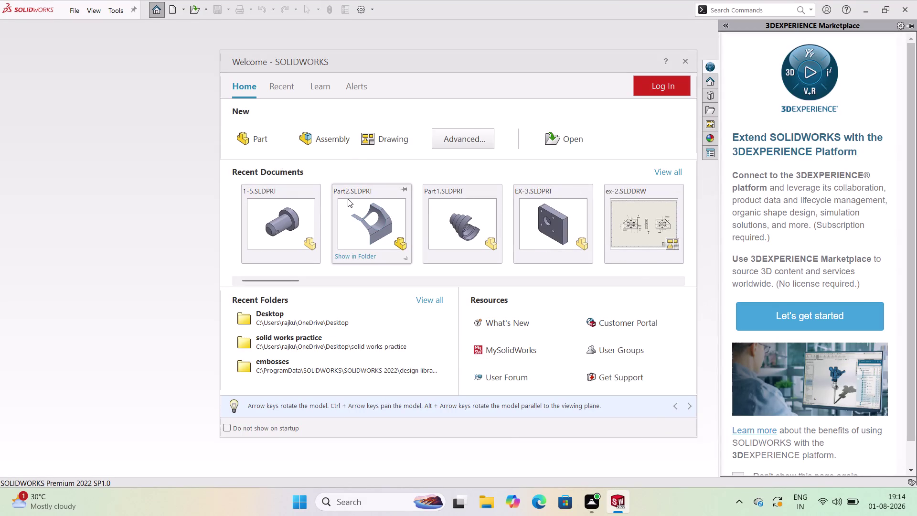
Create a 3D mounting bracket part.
Close the 3DEXPERIENCE Marketplace side panel and start a new document.
scroll(up, 3)
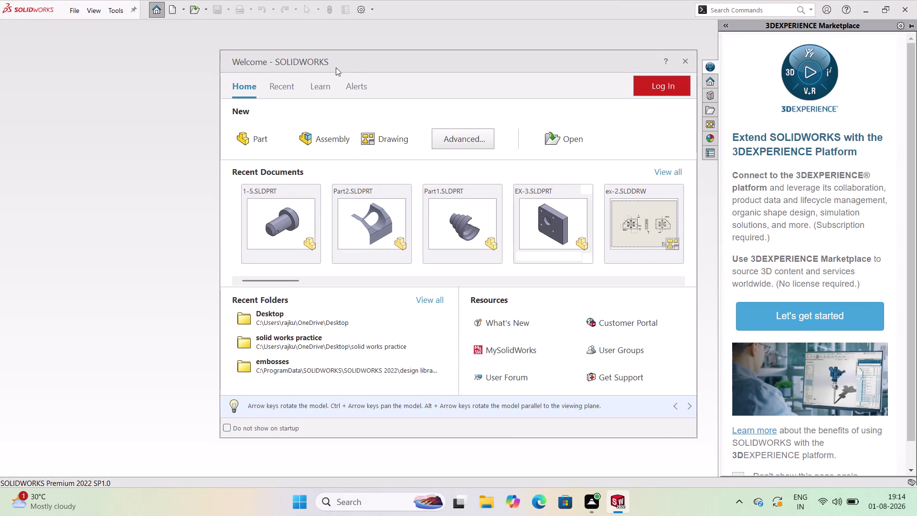
click(158, 11)
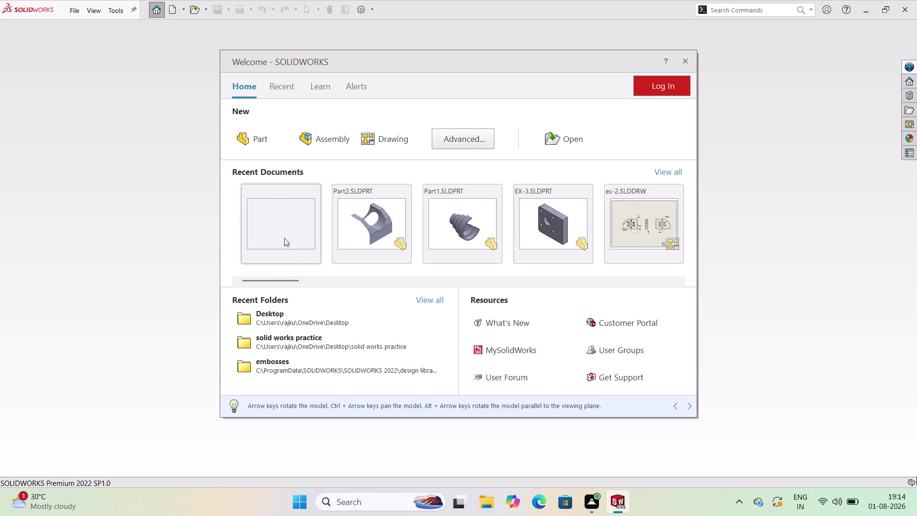
click(173, 6)
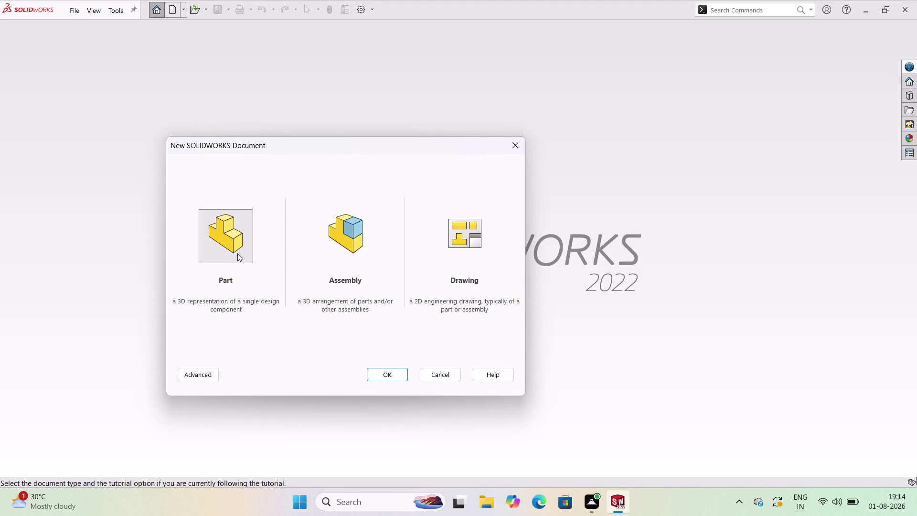
Create a new Part document, Part1, from the New SOLIDWORKS Document dialog.
click(233, 249)
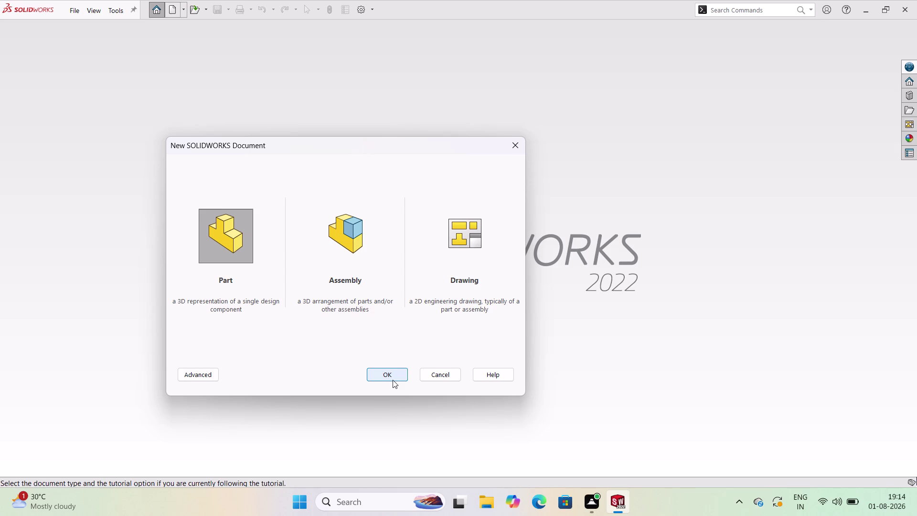
click(393, 380)
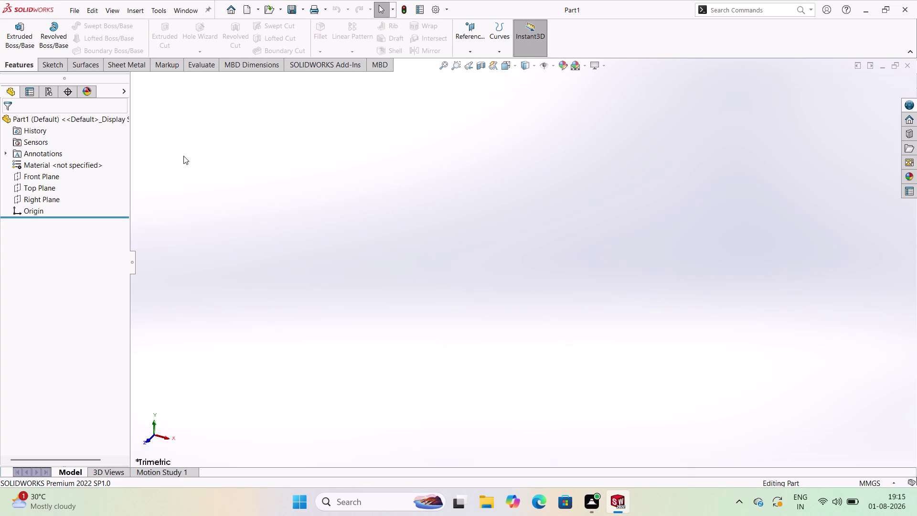
Start Sketch1 from the Sketch tools and place it on the Front Plane.
click(25, 66)
click(19, 65)
click(51, 65)
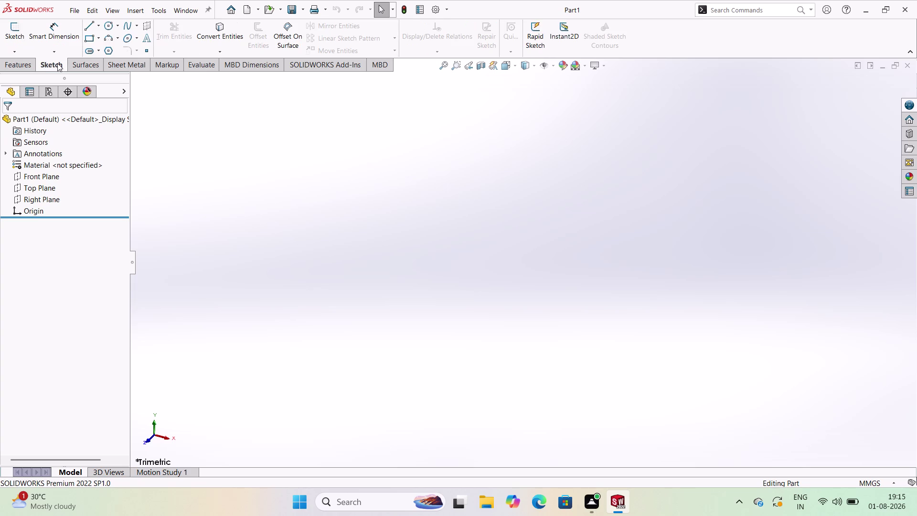
click(19, 34)
click(14, 38)
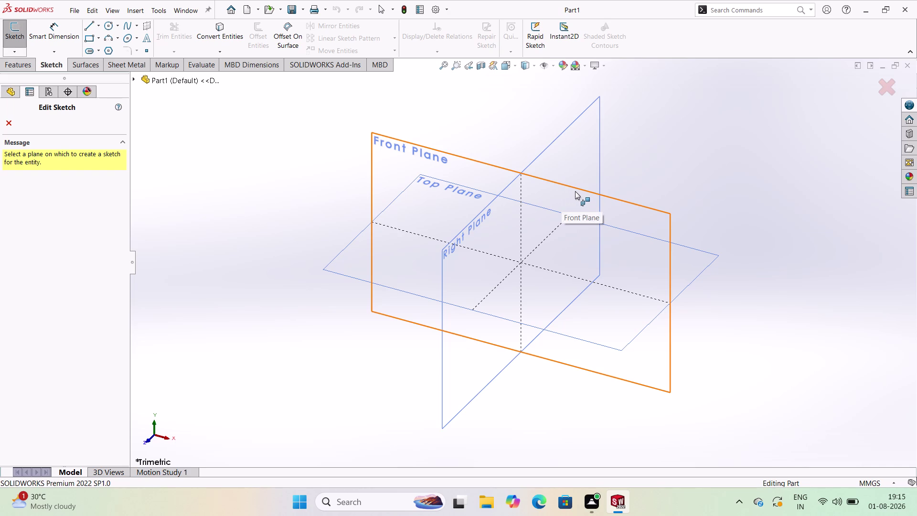
click(575, 191)
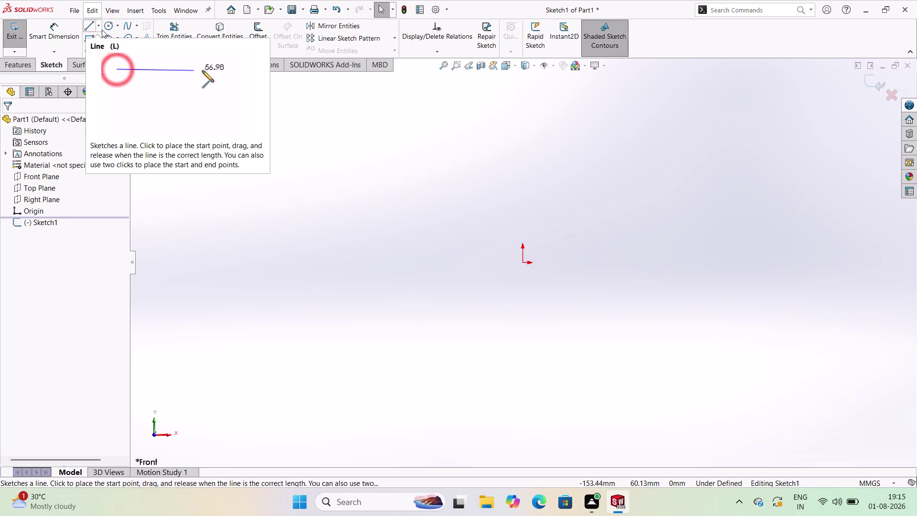
Draw a vertical construction centerline through the origin with the Centerline tool.
click(101, 30)
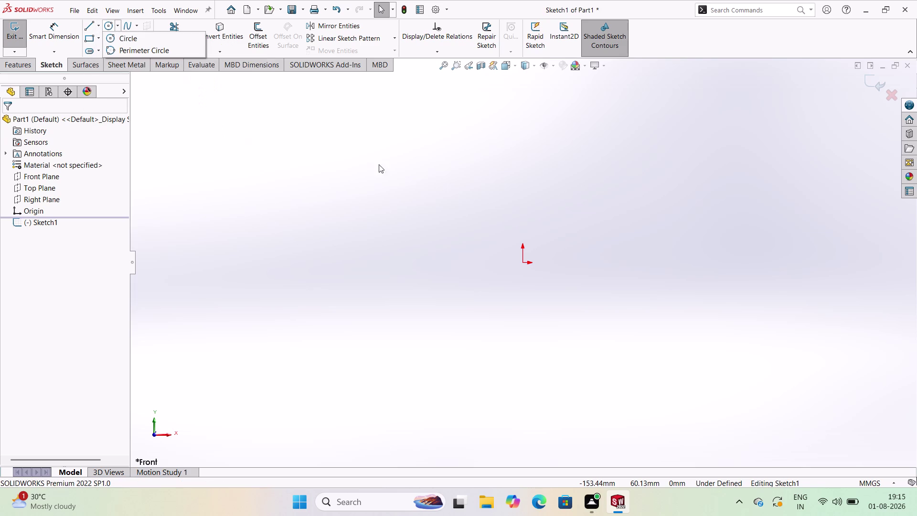
click(97, 23)
click(98, 26)
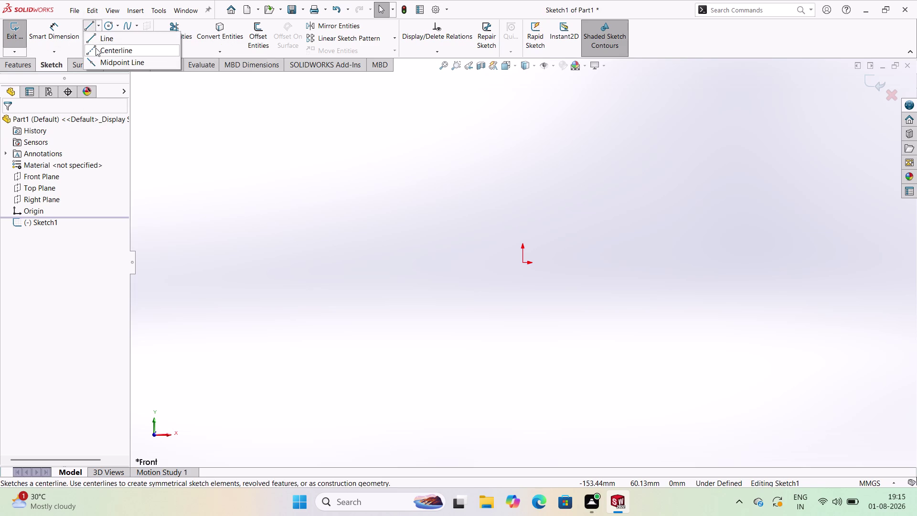
click(94, 49)
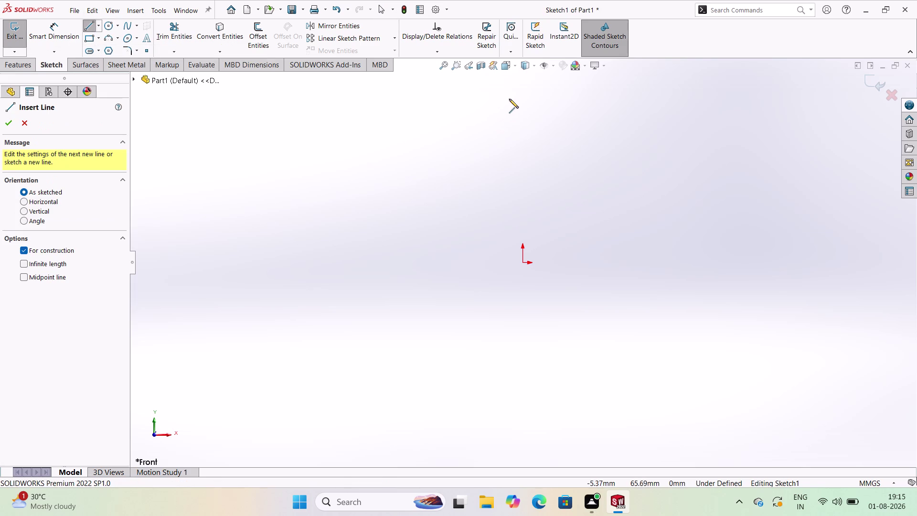
drag(521, 83, 524, 94)
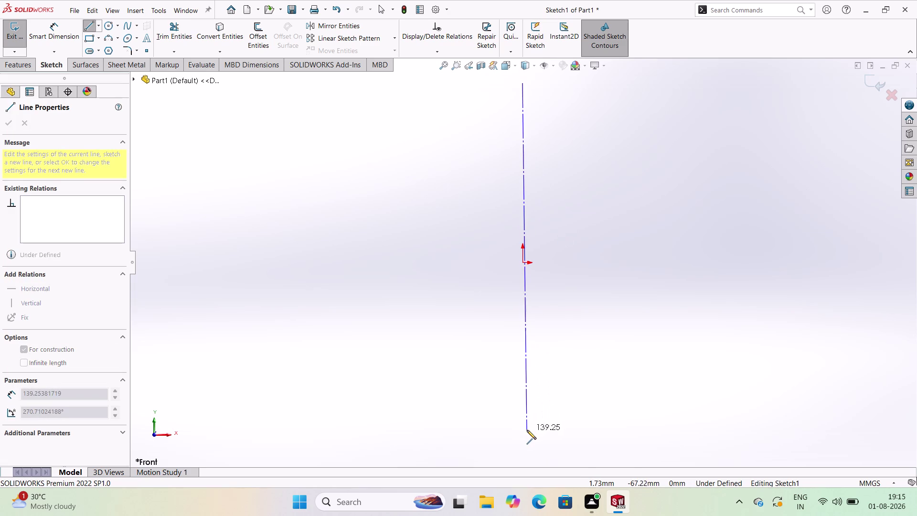
click(526, 438)
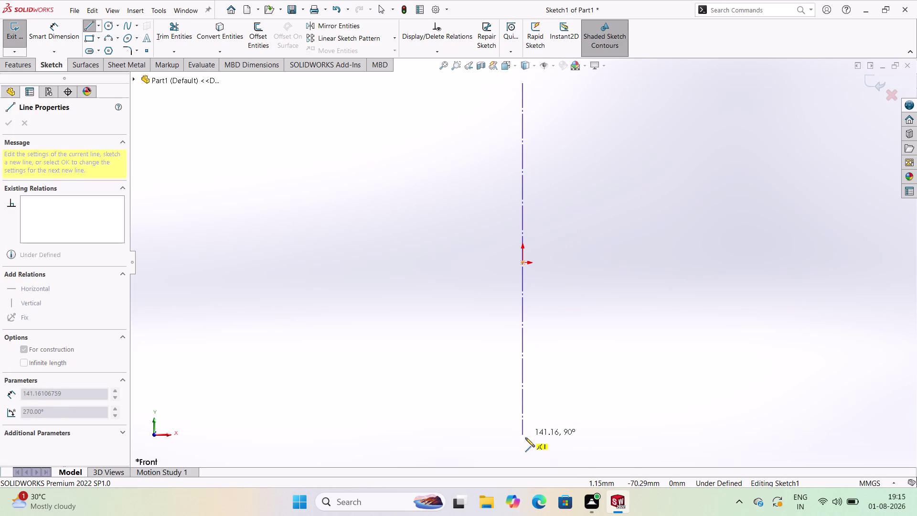
click(84, 31)
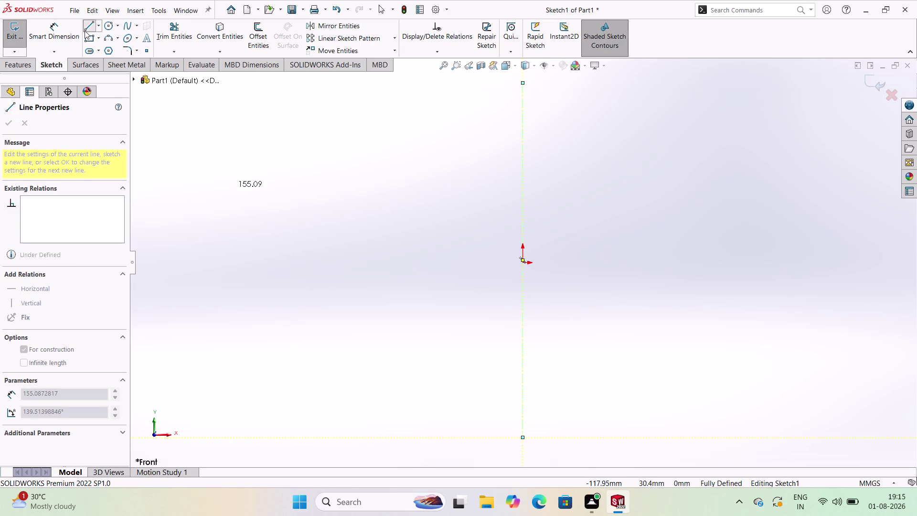
Reselect Centerline from the Line flyout for the next line.
click(93, 27)
click(99, 26)
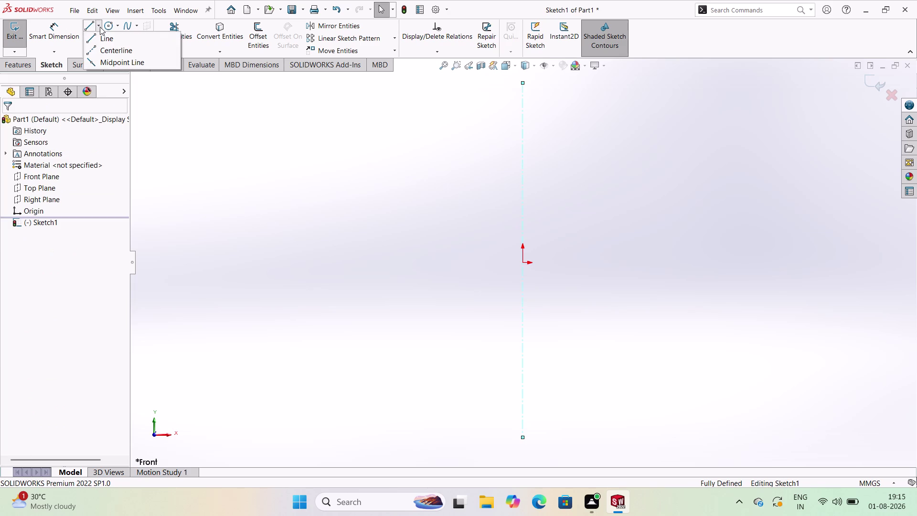
click(113, 54)
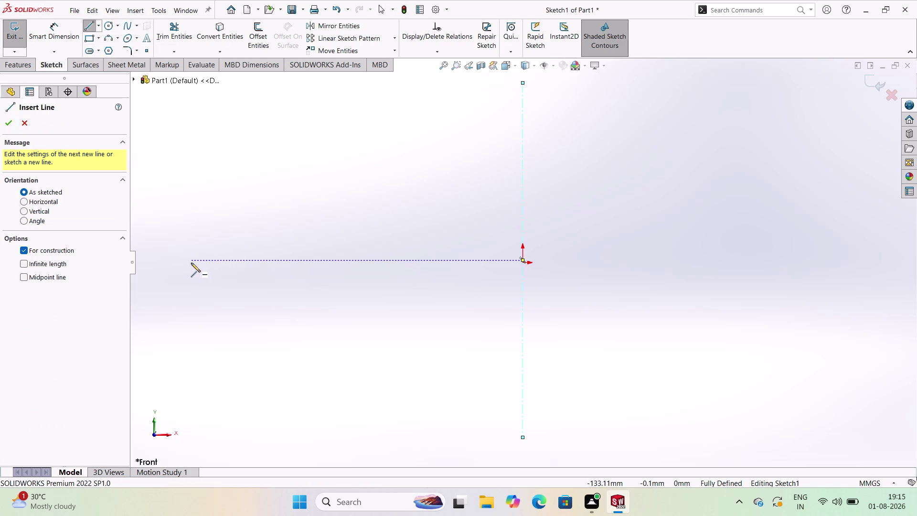
Draw a horizontal centerline across the origin, crossing the vertical one, then exit the tool with Esc.
click(190, 263)
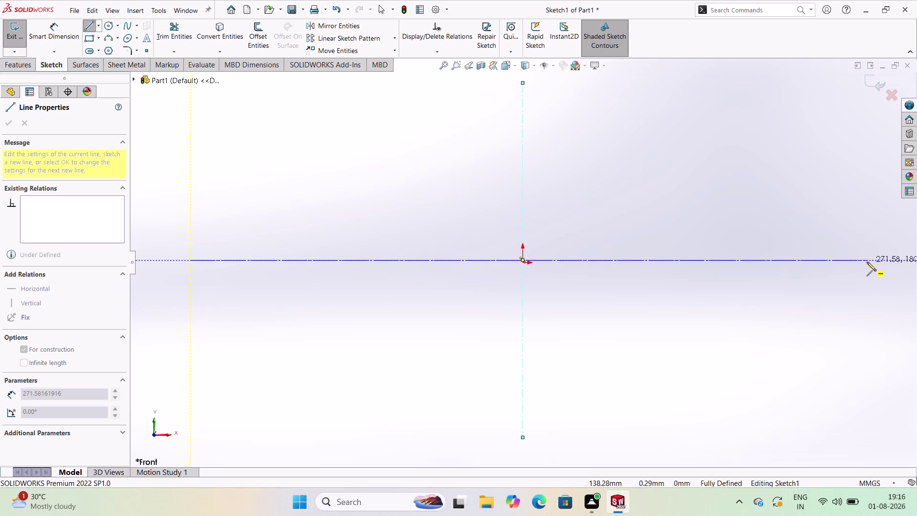
click(867, 261)
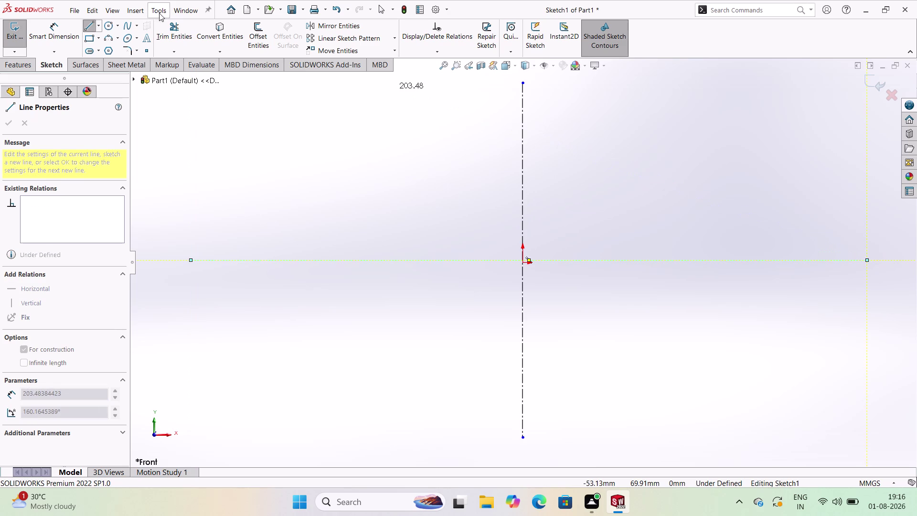
click(87, 21)
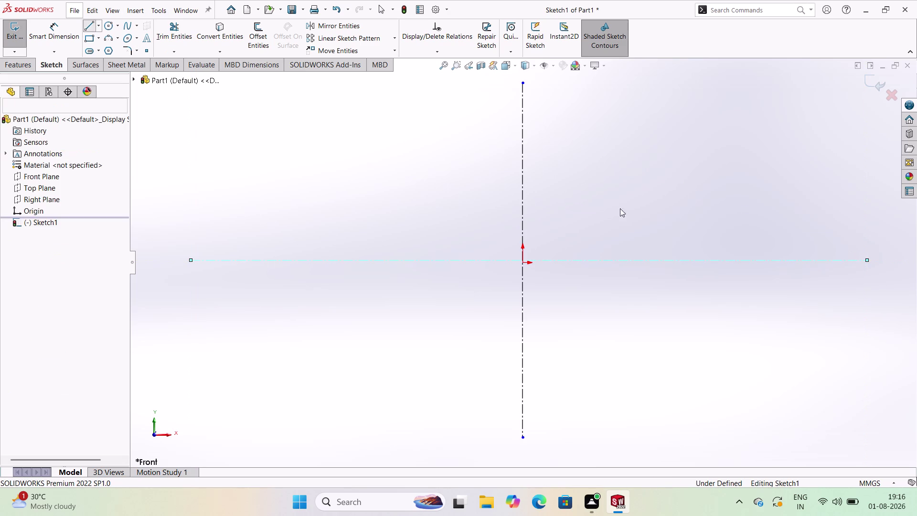
click(325, 175)
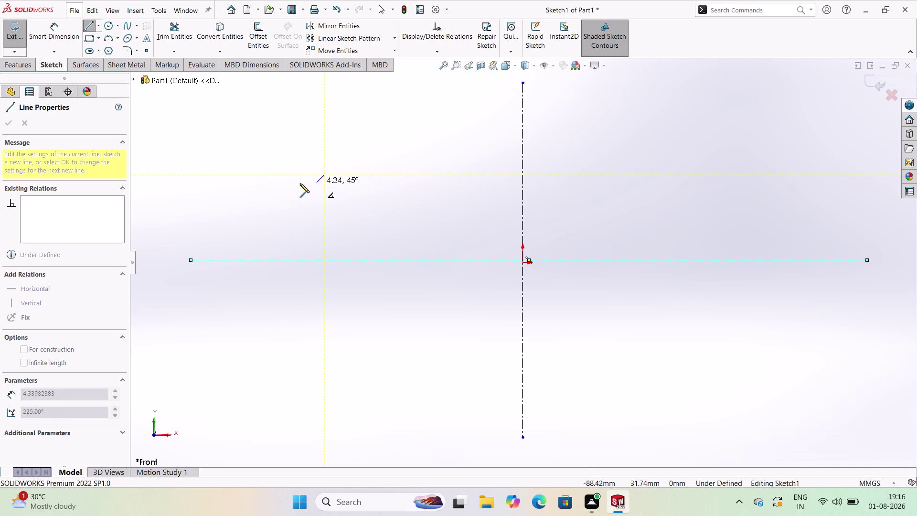
key(Escape)
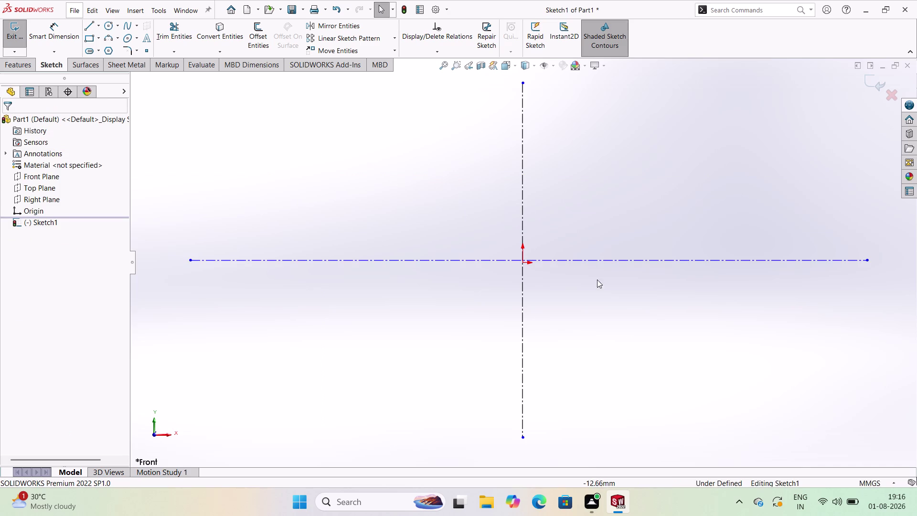